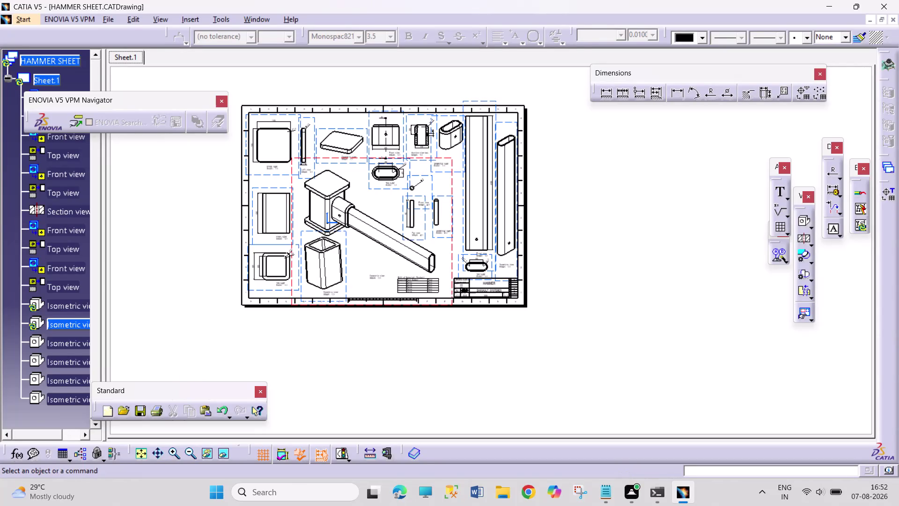
Set the hammer sheet's print page setup to A2 ISO paper via Ctrl+P.
key(space)
key(space)
key(space)
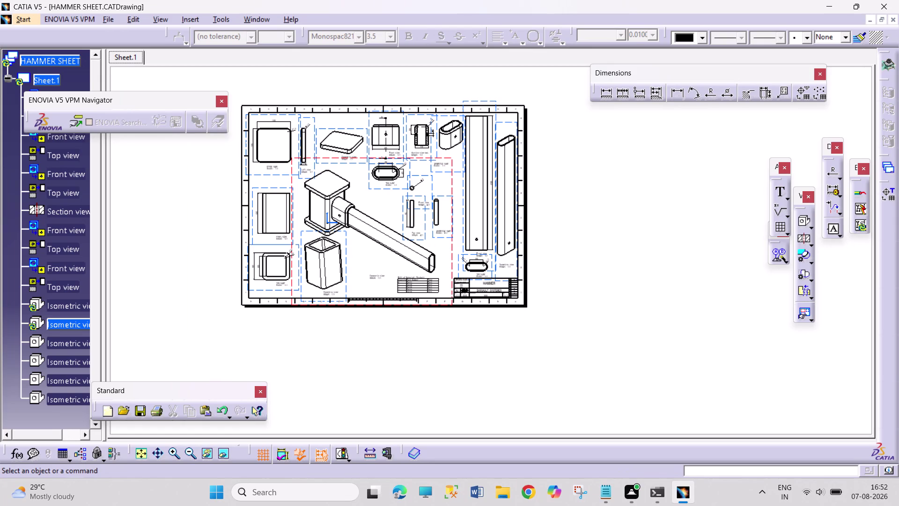
key(space)
key(space)
key(space)
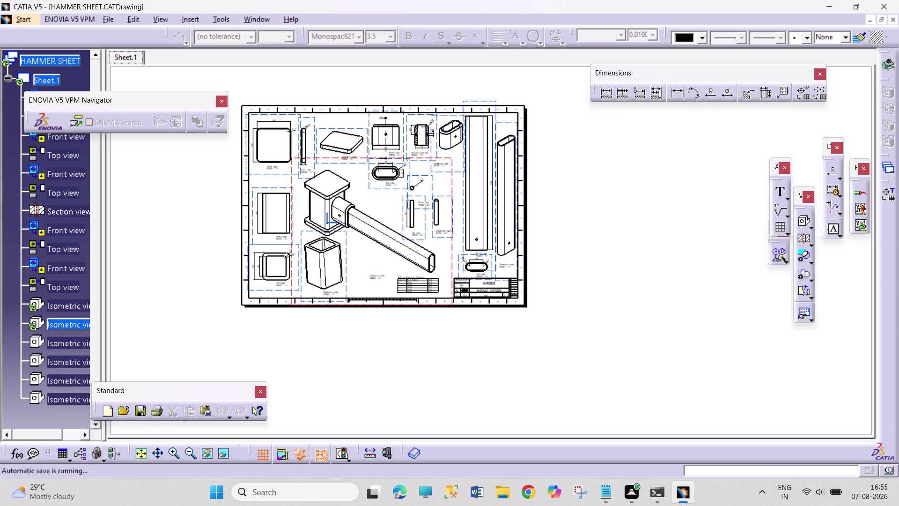
key(space)
key(ctrl+p)
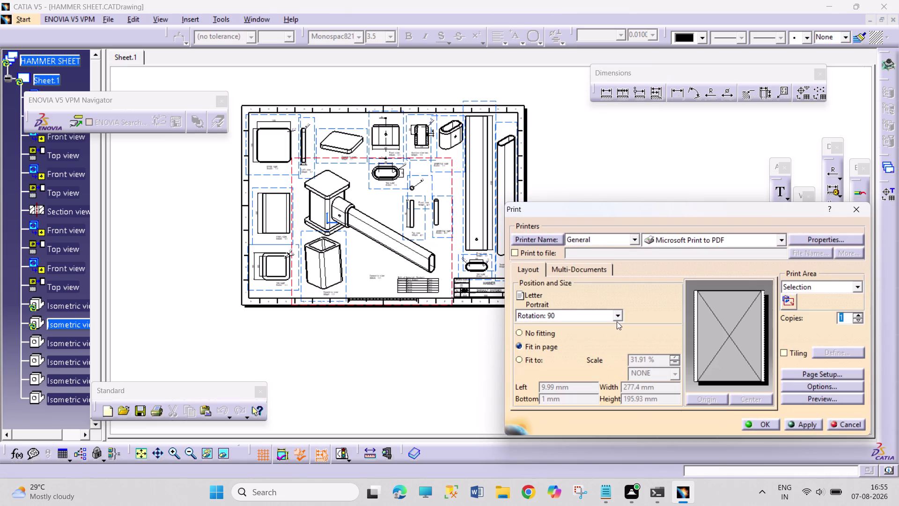
click(811, 375)
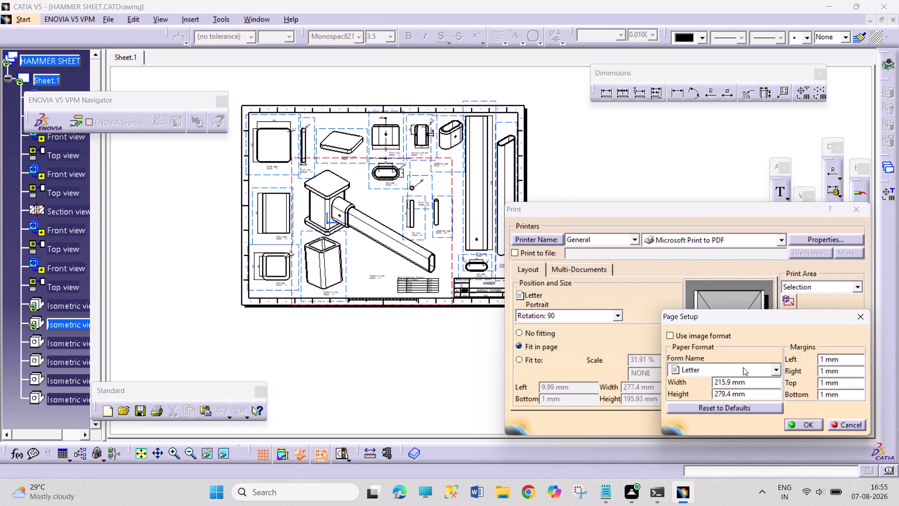
click(780, 364)
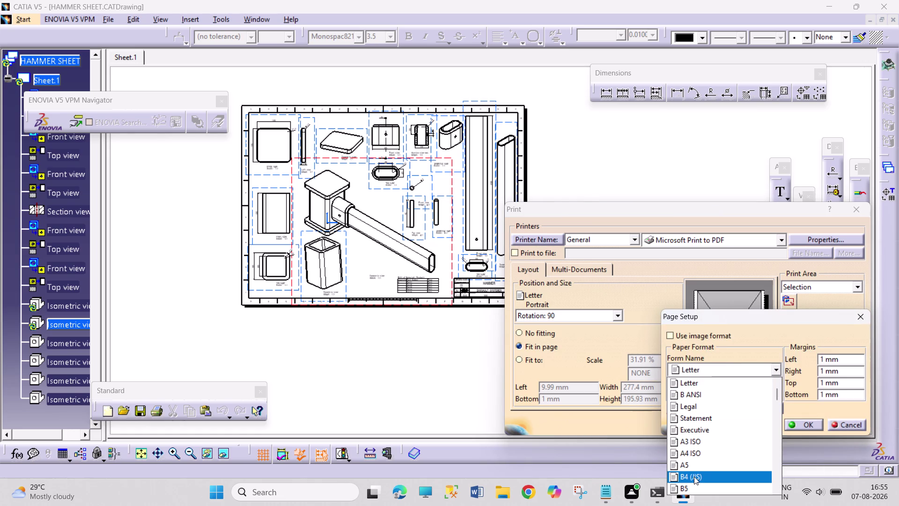
scroll(down, 3)
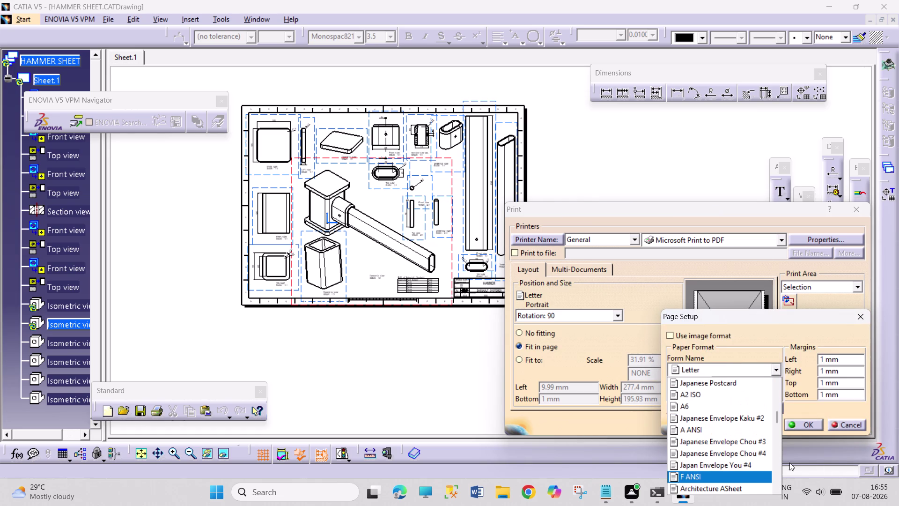
click(732, 389)
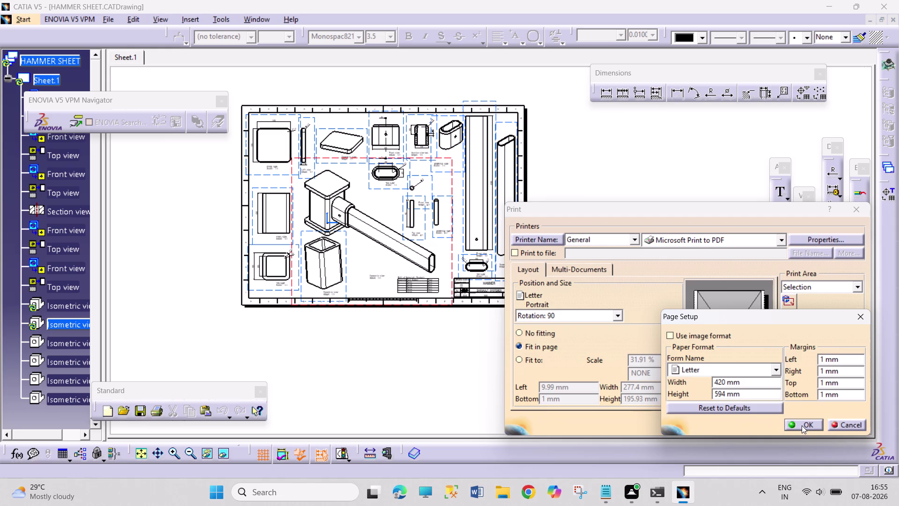
click(802, 425)
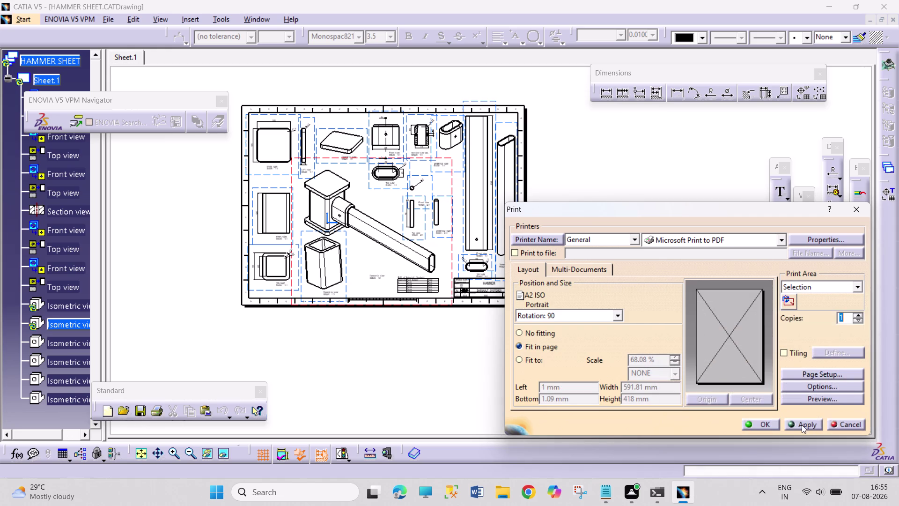
Apply the A2 ISO settings, preview the sheet, and confirm the print to PDF.
click(823, 406)
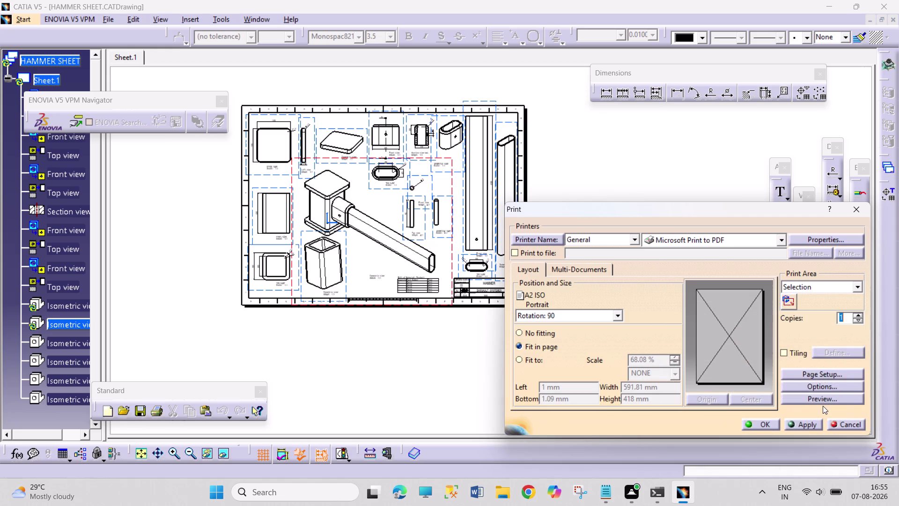
click(823, 398)
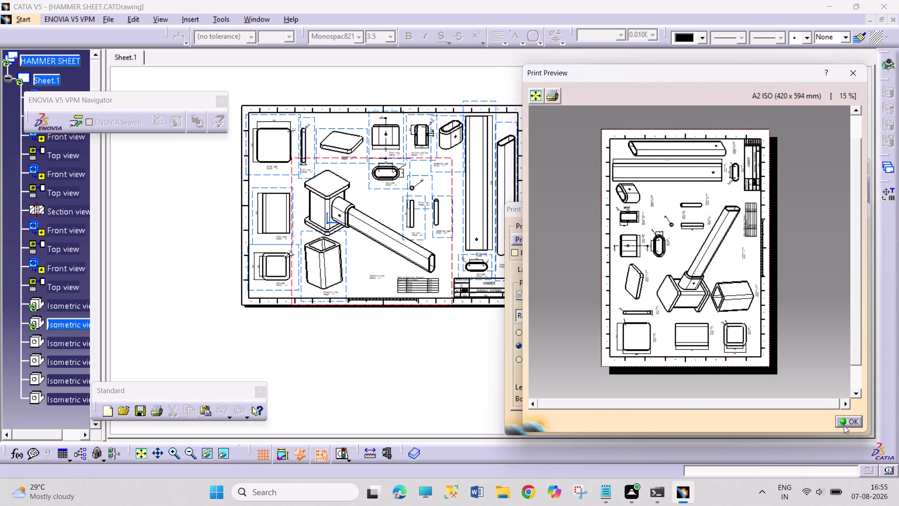
click(843, 421)
click(765, 428)
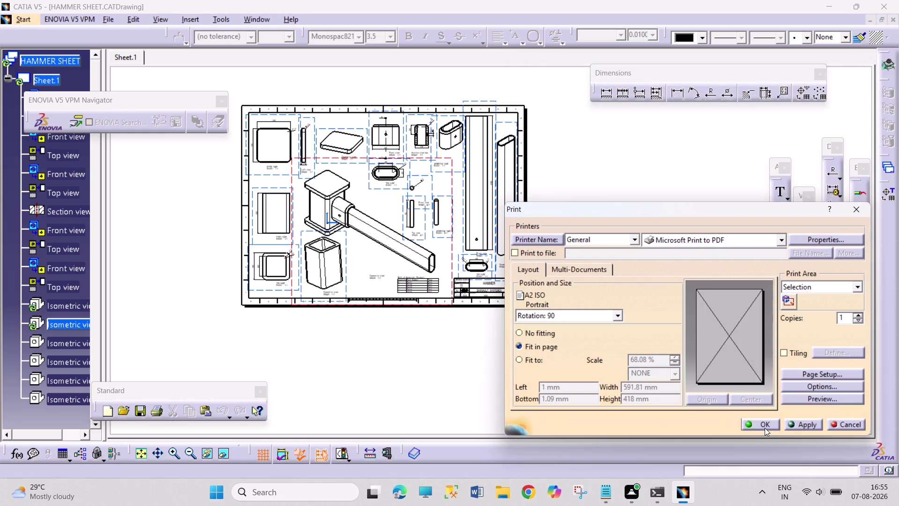
Save the PDF output under the file name 'HAMMER PDF'.
key(h)
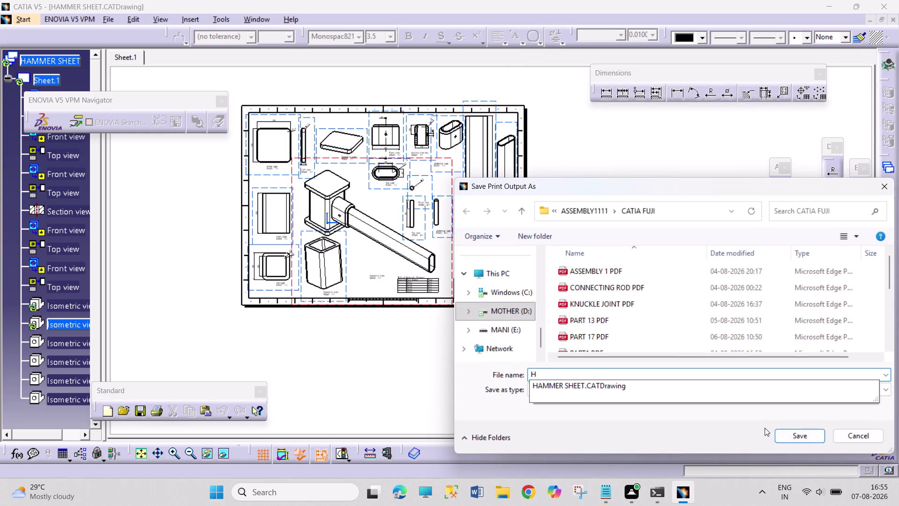
key(a)
text(MM)
text(ER PDF)
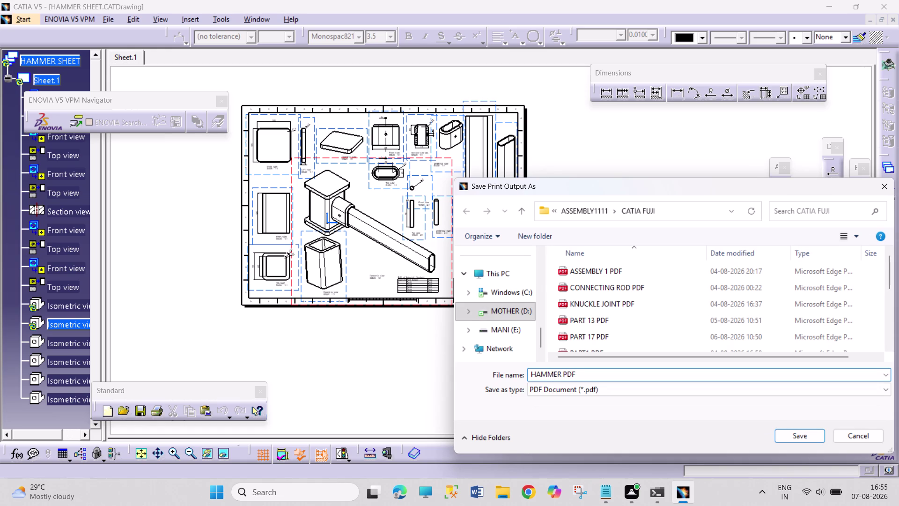
key(Return)
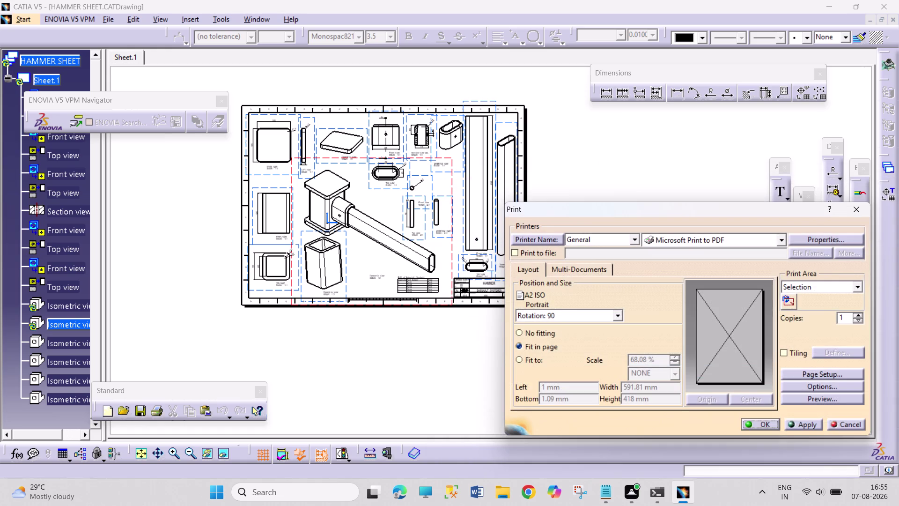